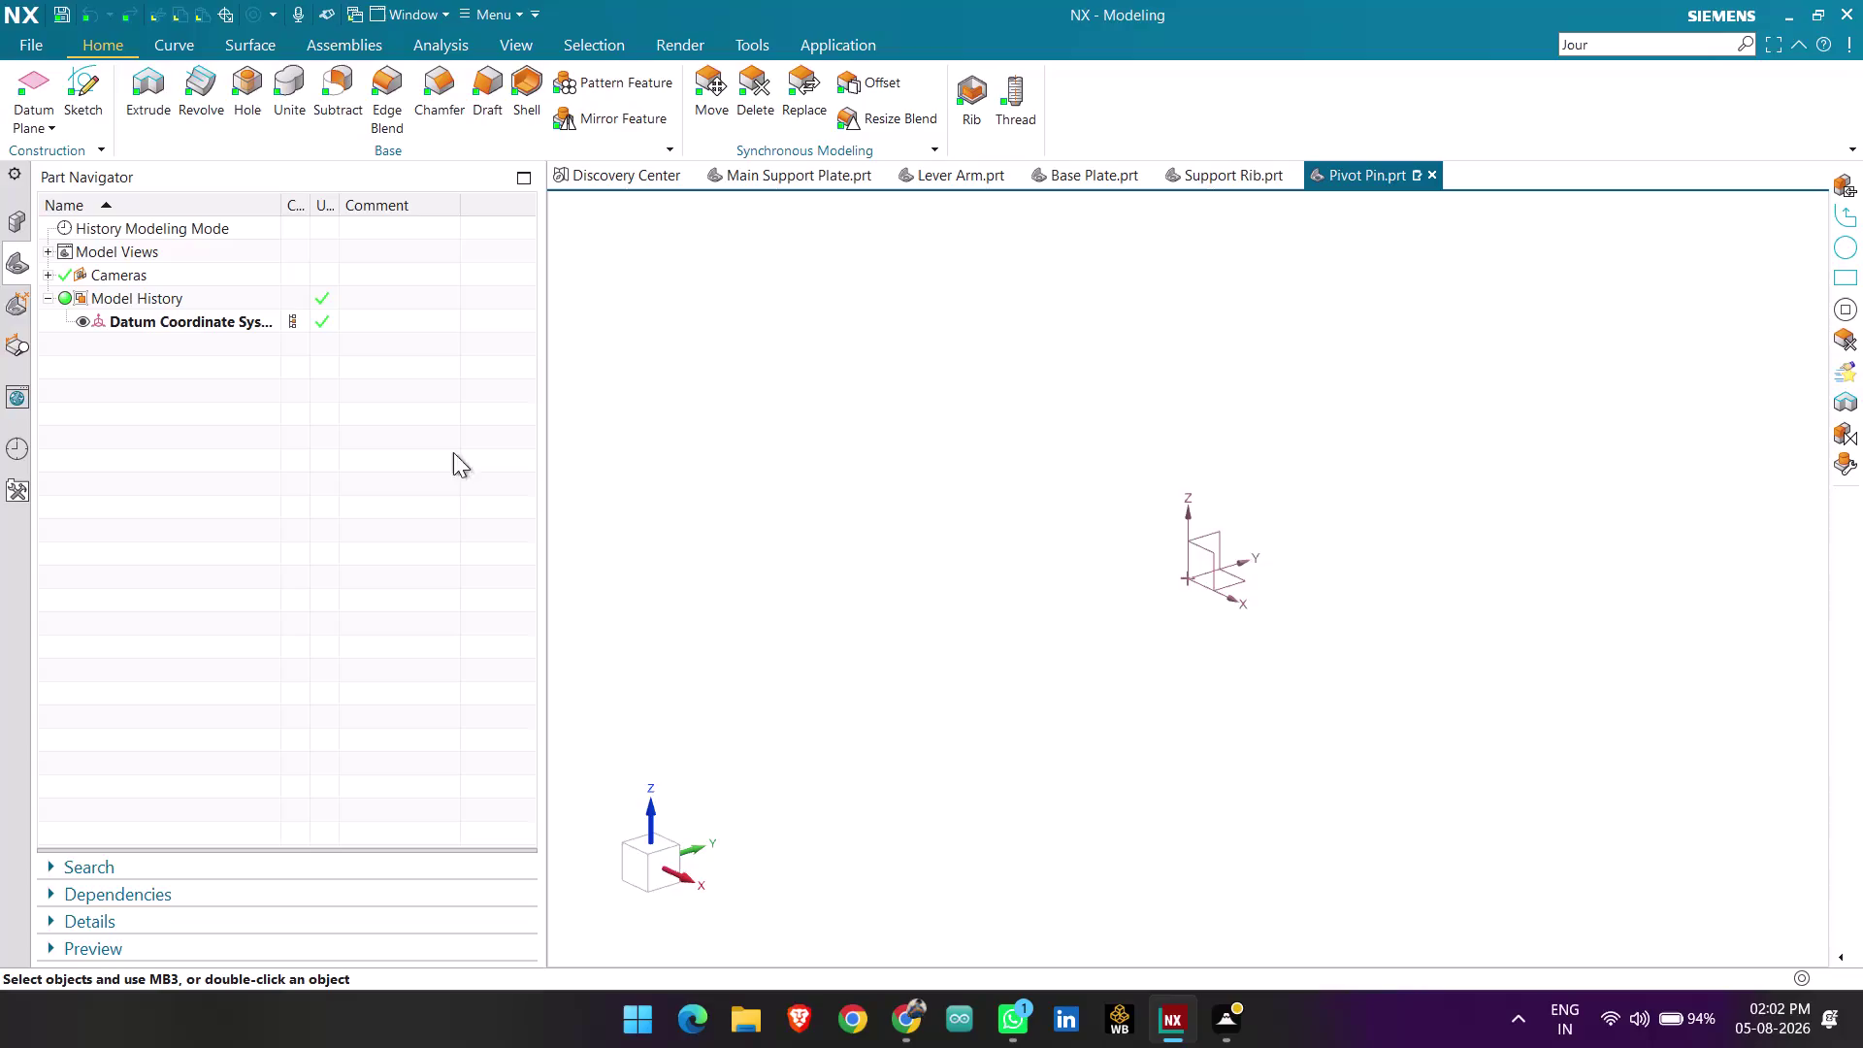
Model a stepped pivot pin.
Create a new sketch on the Right datum plane of the Pivot Pin part.
click(93, 100)
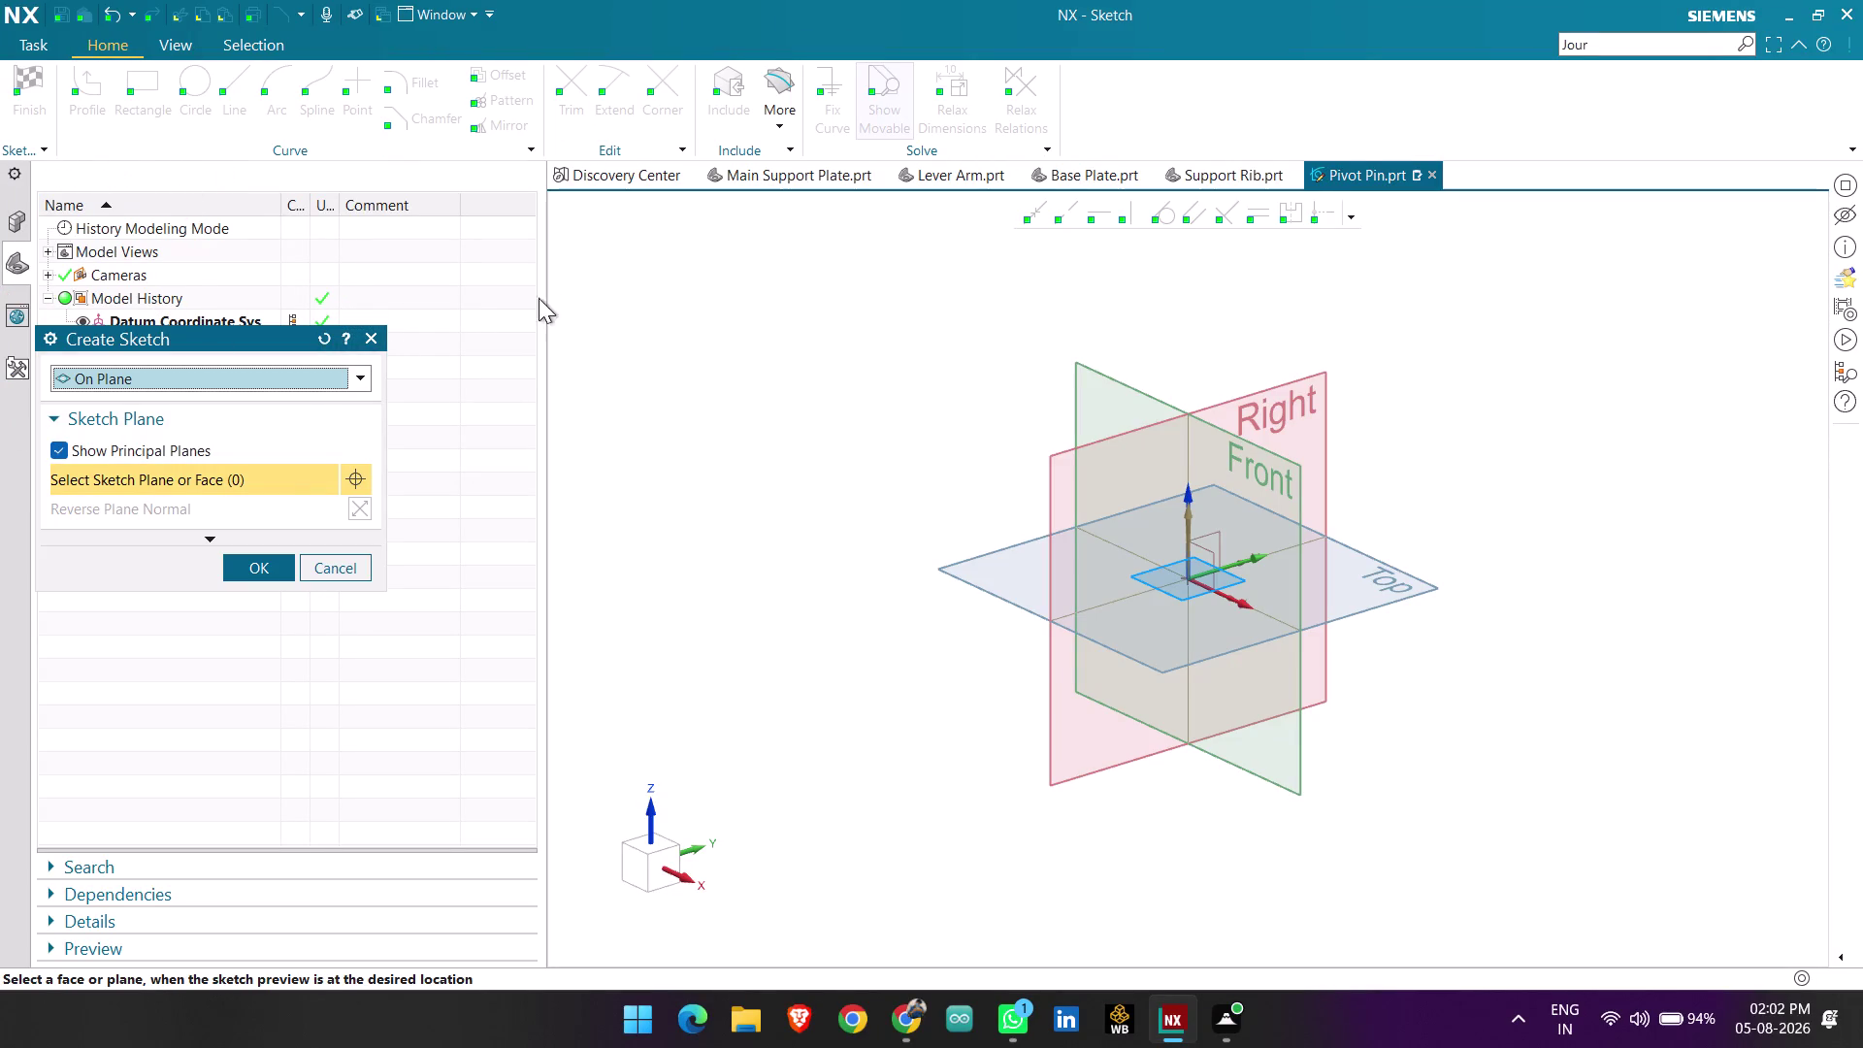
click(1244, 393)
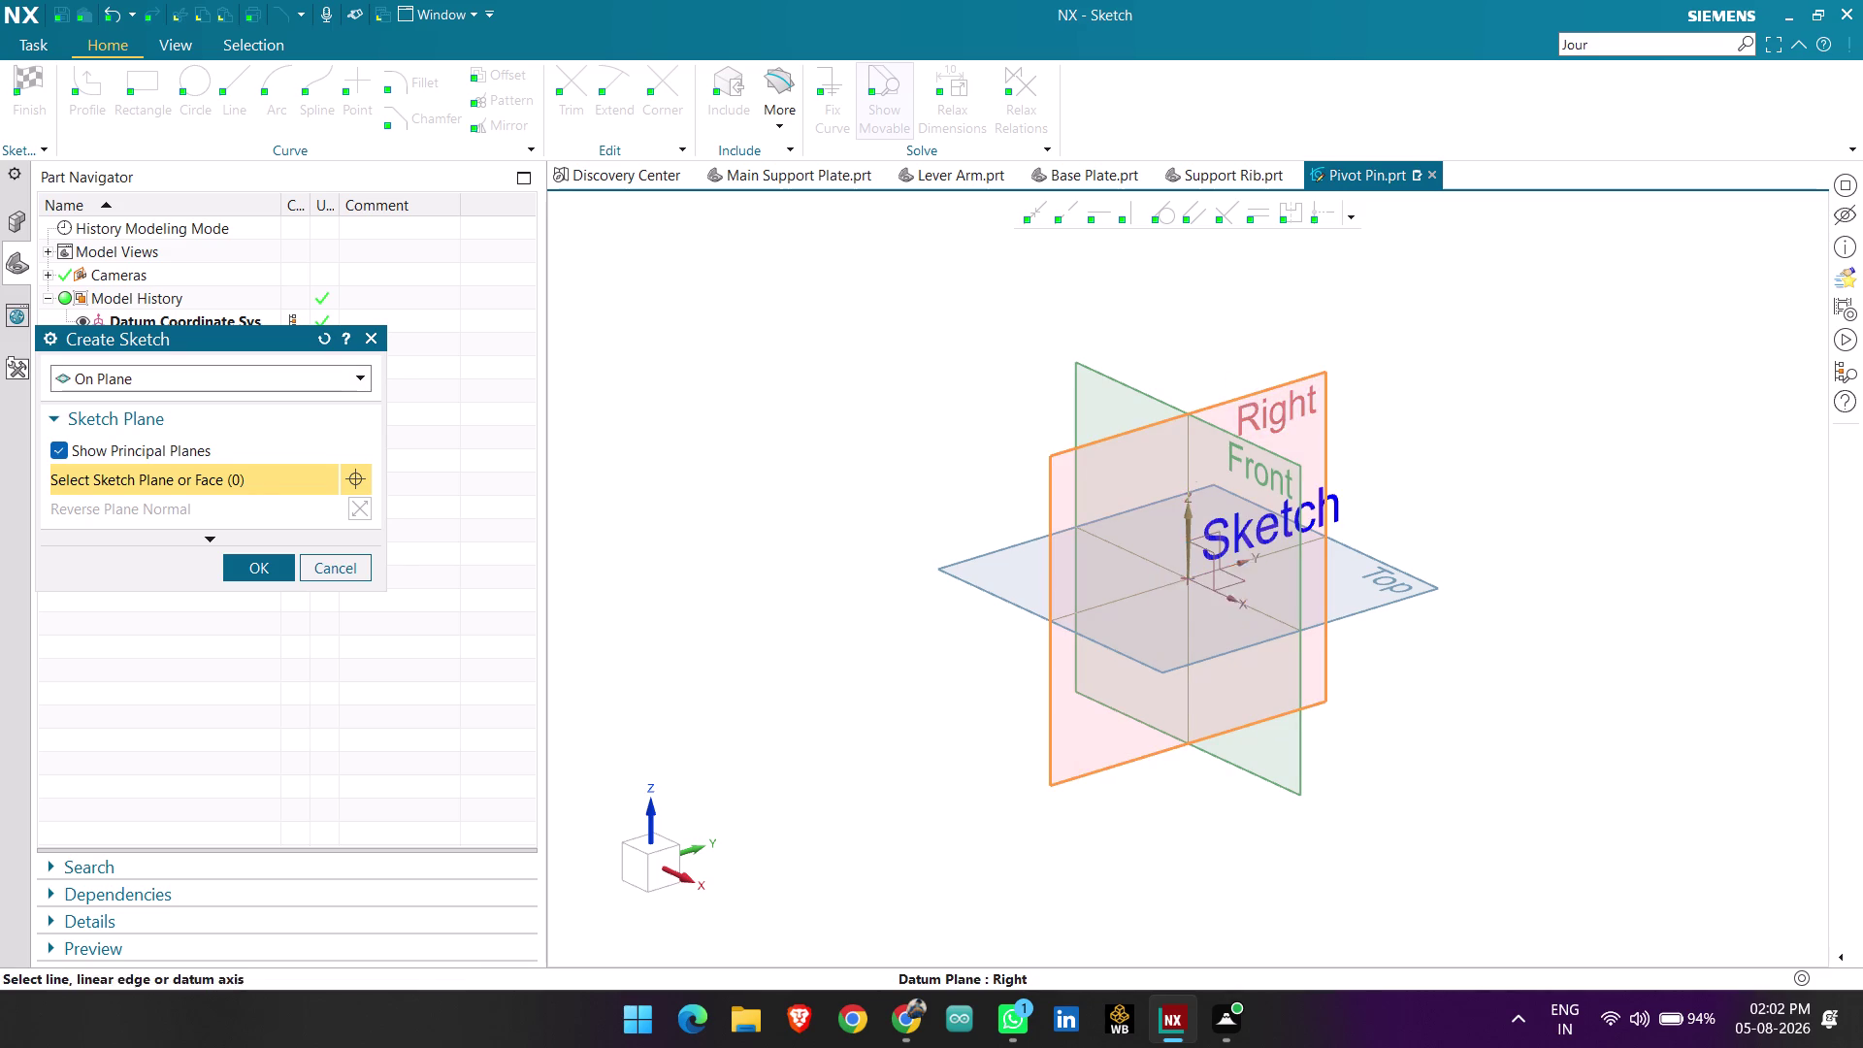
middle_click(1216, 418)
scroll(up, 3)
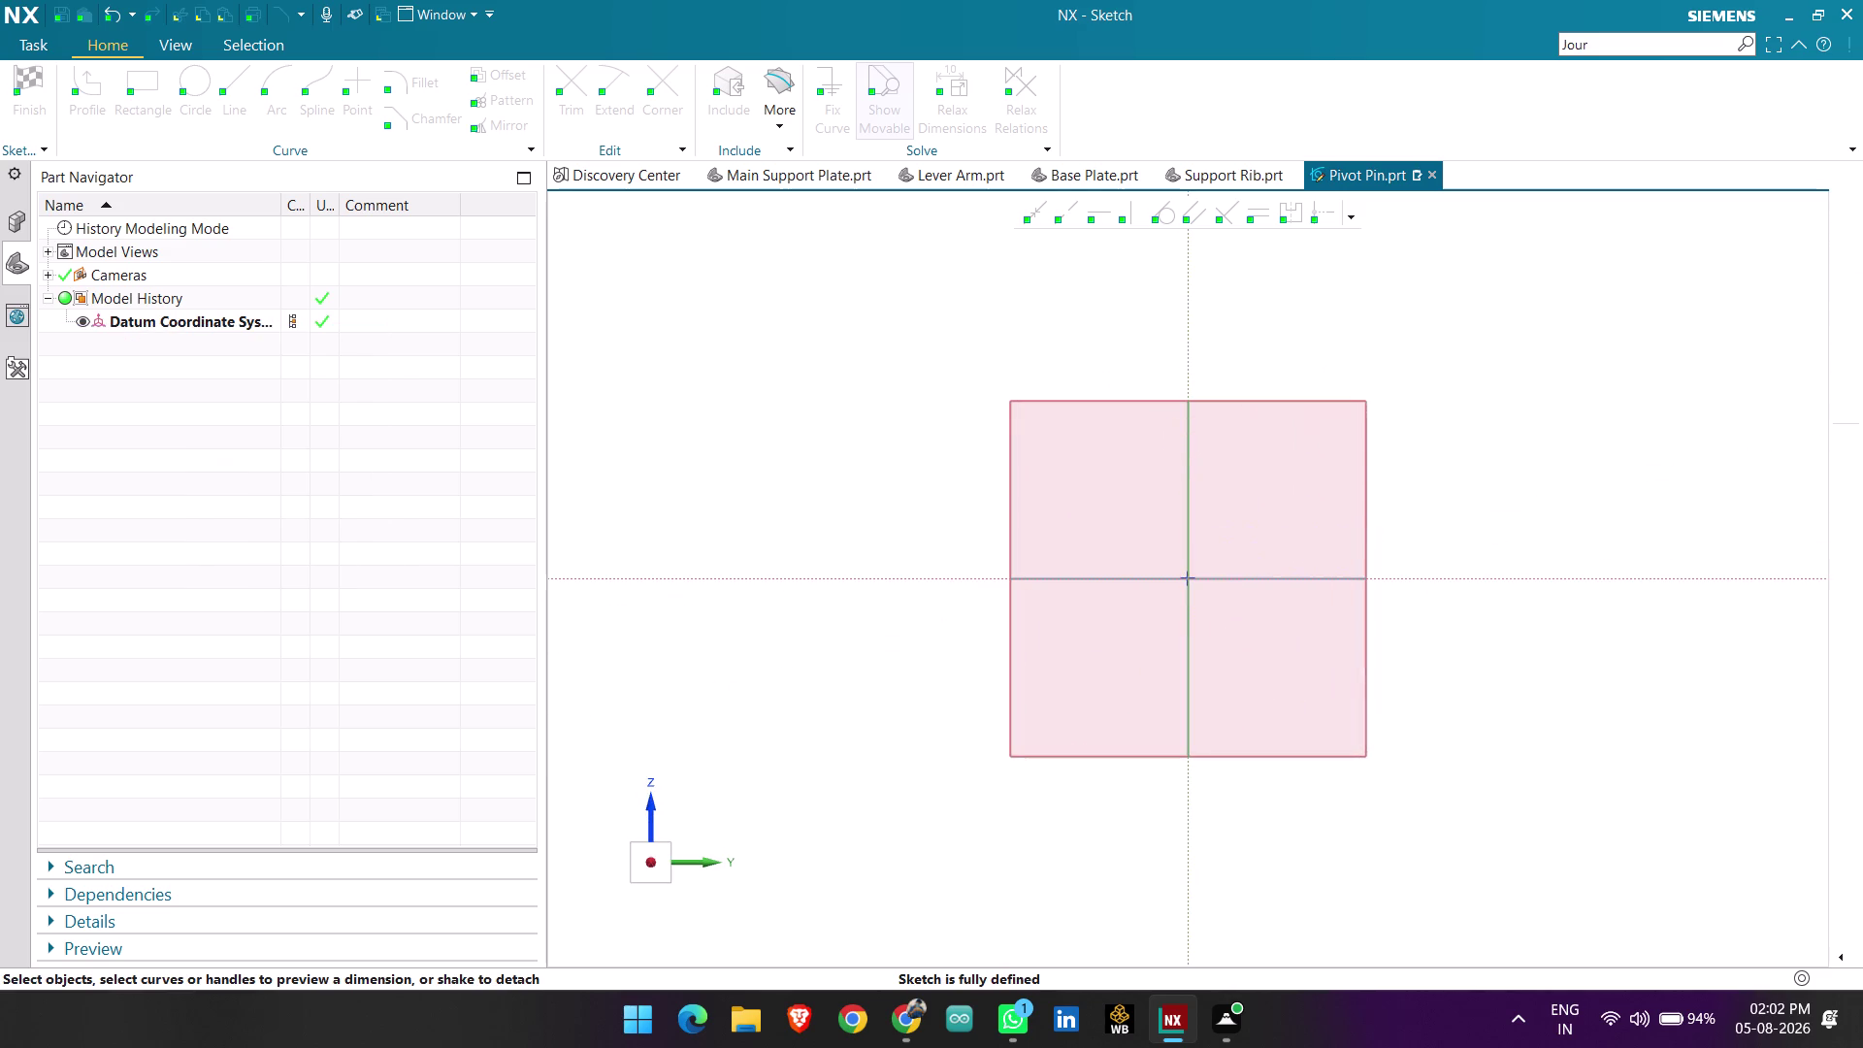
Zoom in around the origin of the new Sketch (1).
scroll(up, 3)
scroll(up, 3)
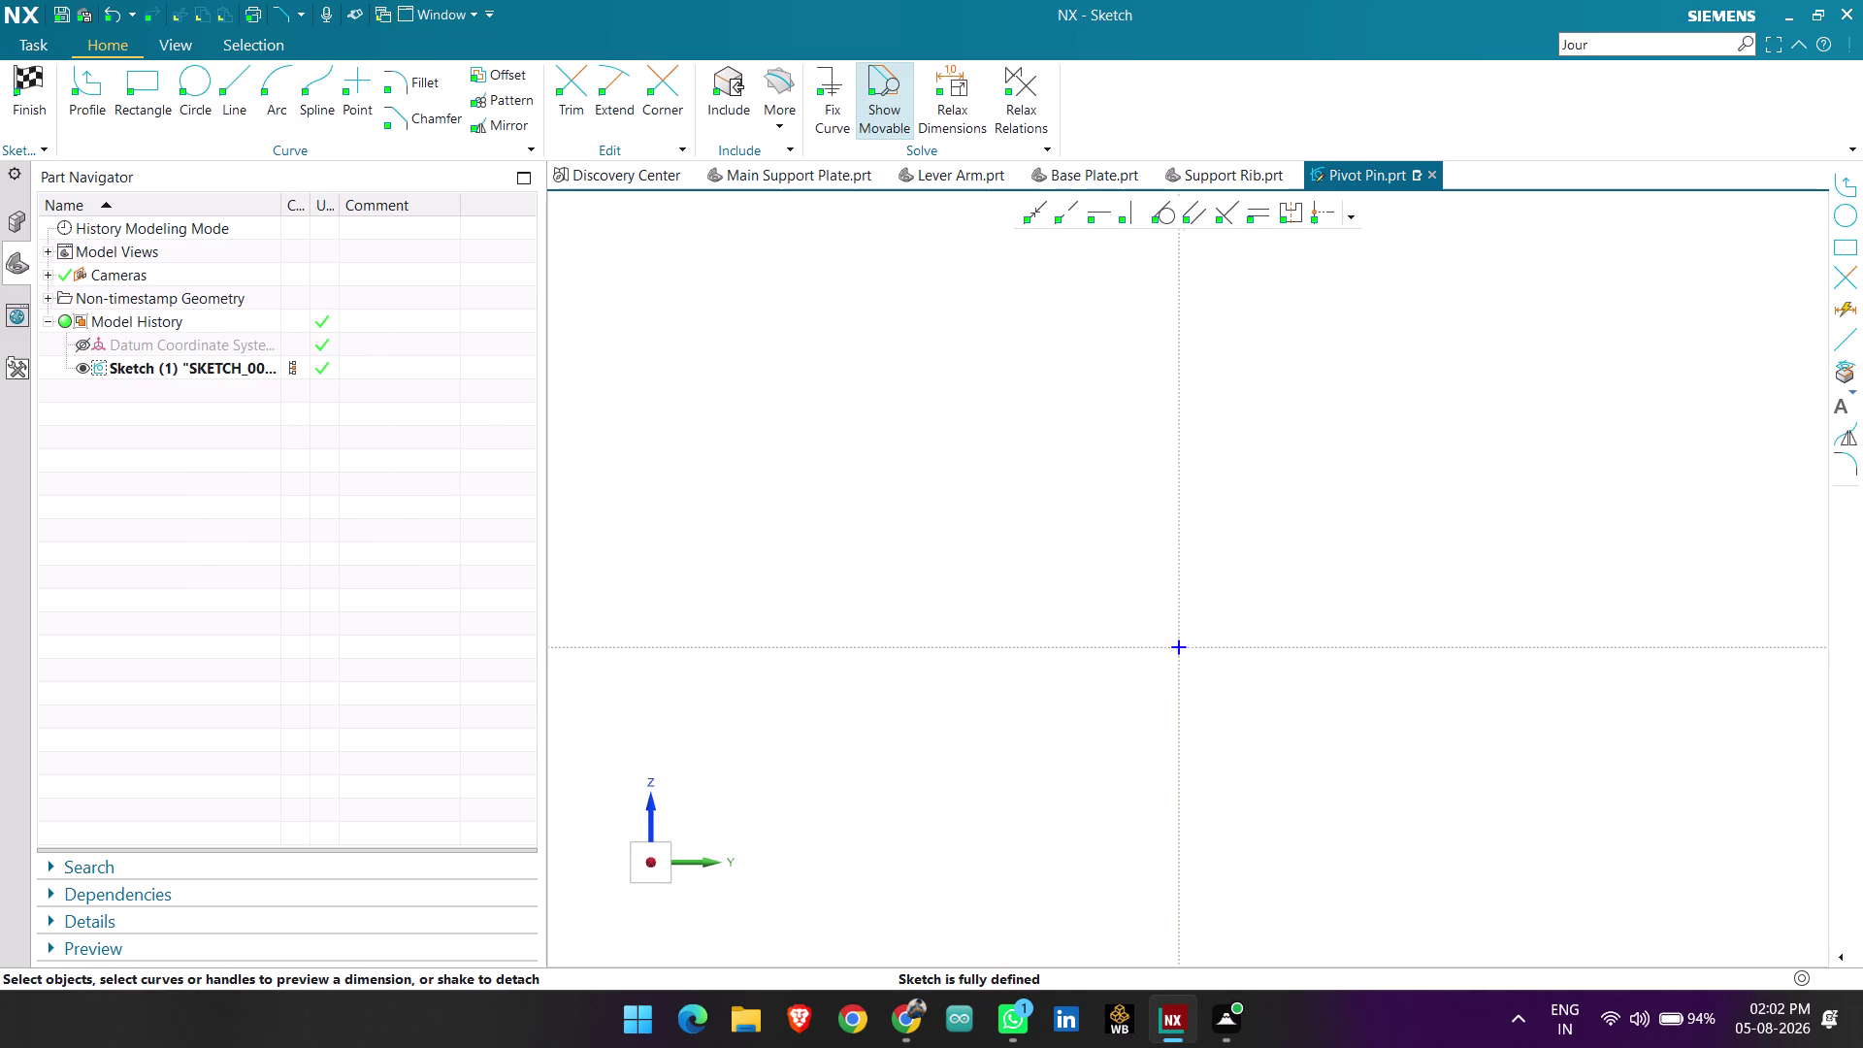
scroll(up, 3)
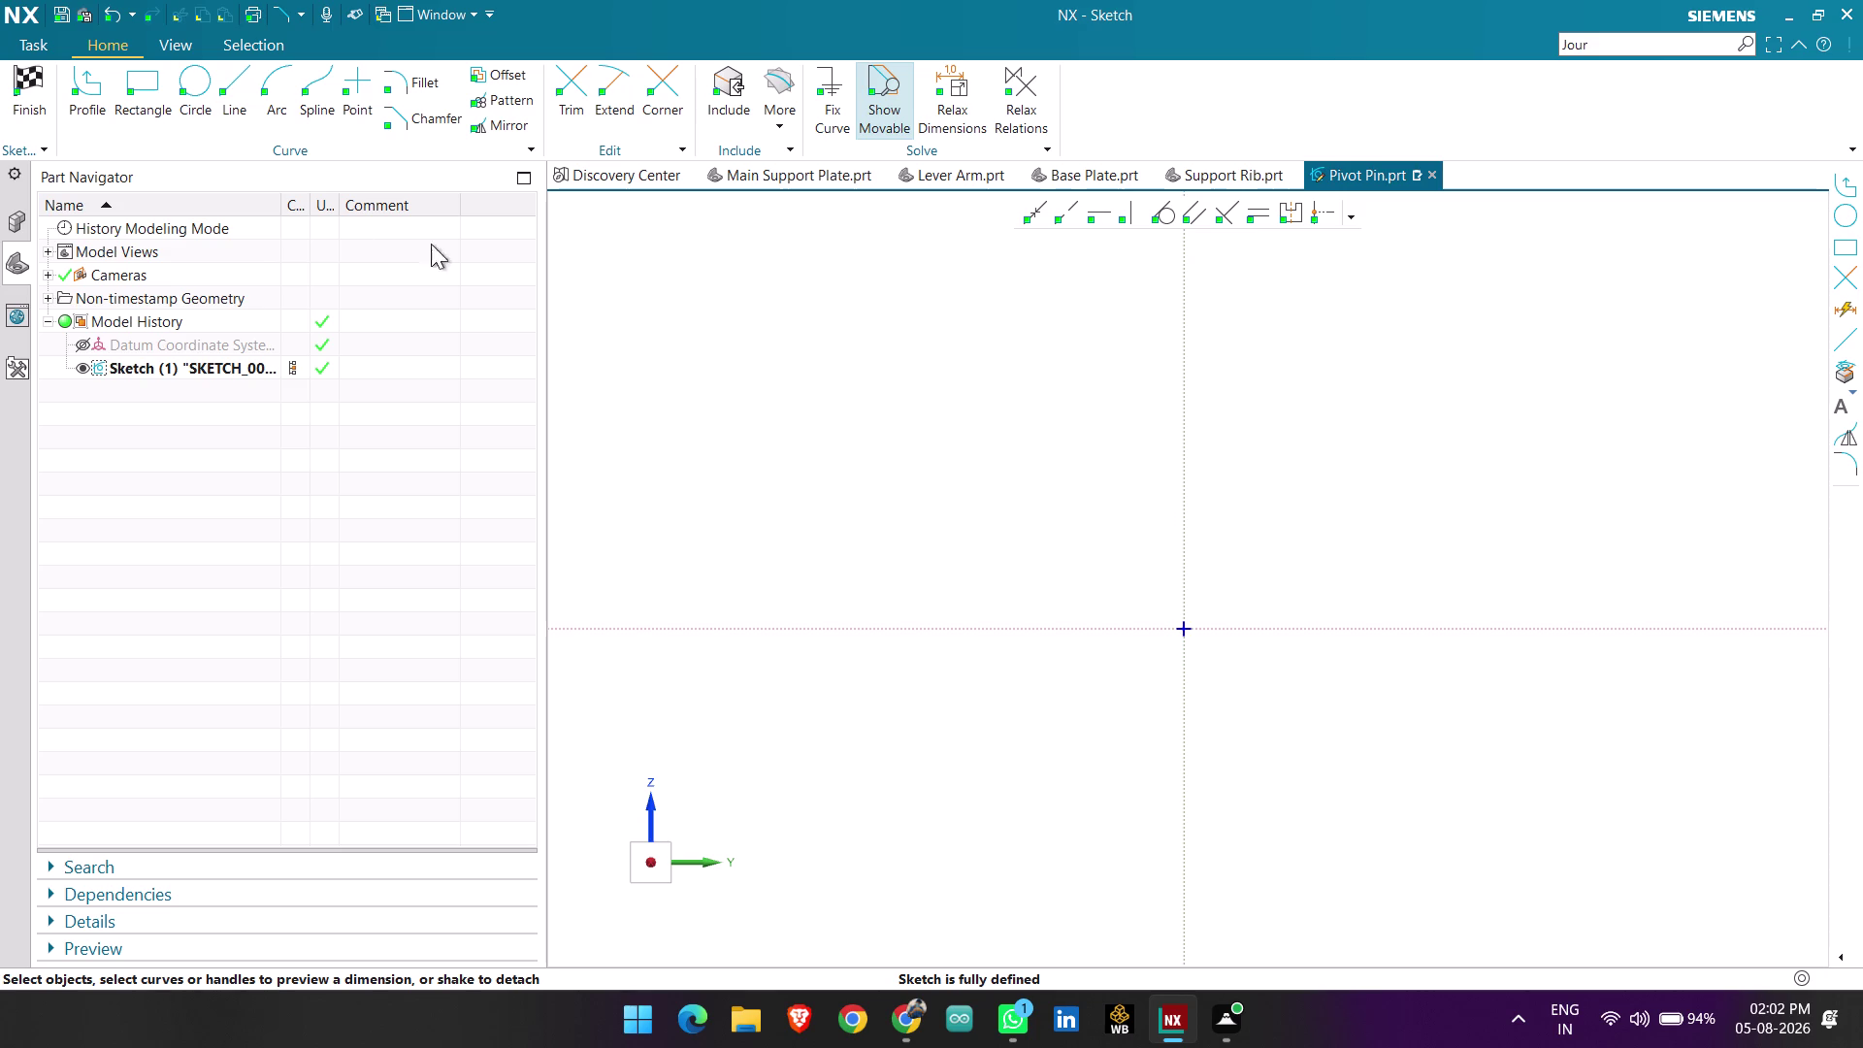
click(233, 103)
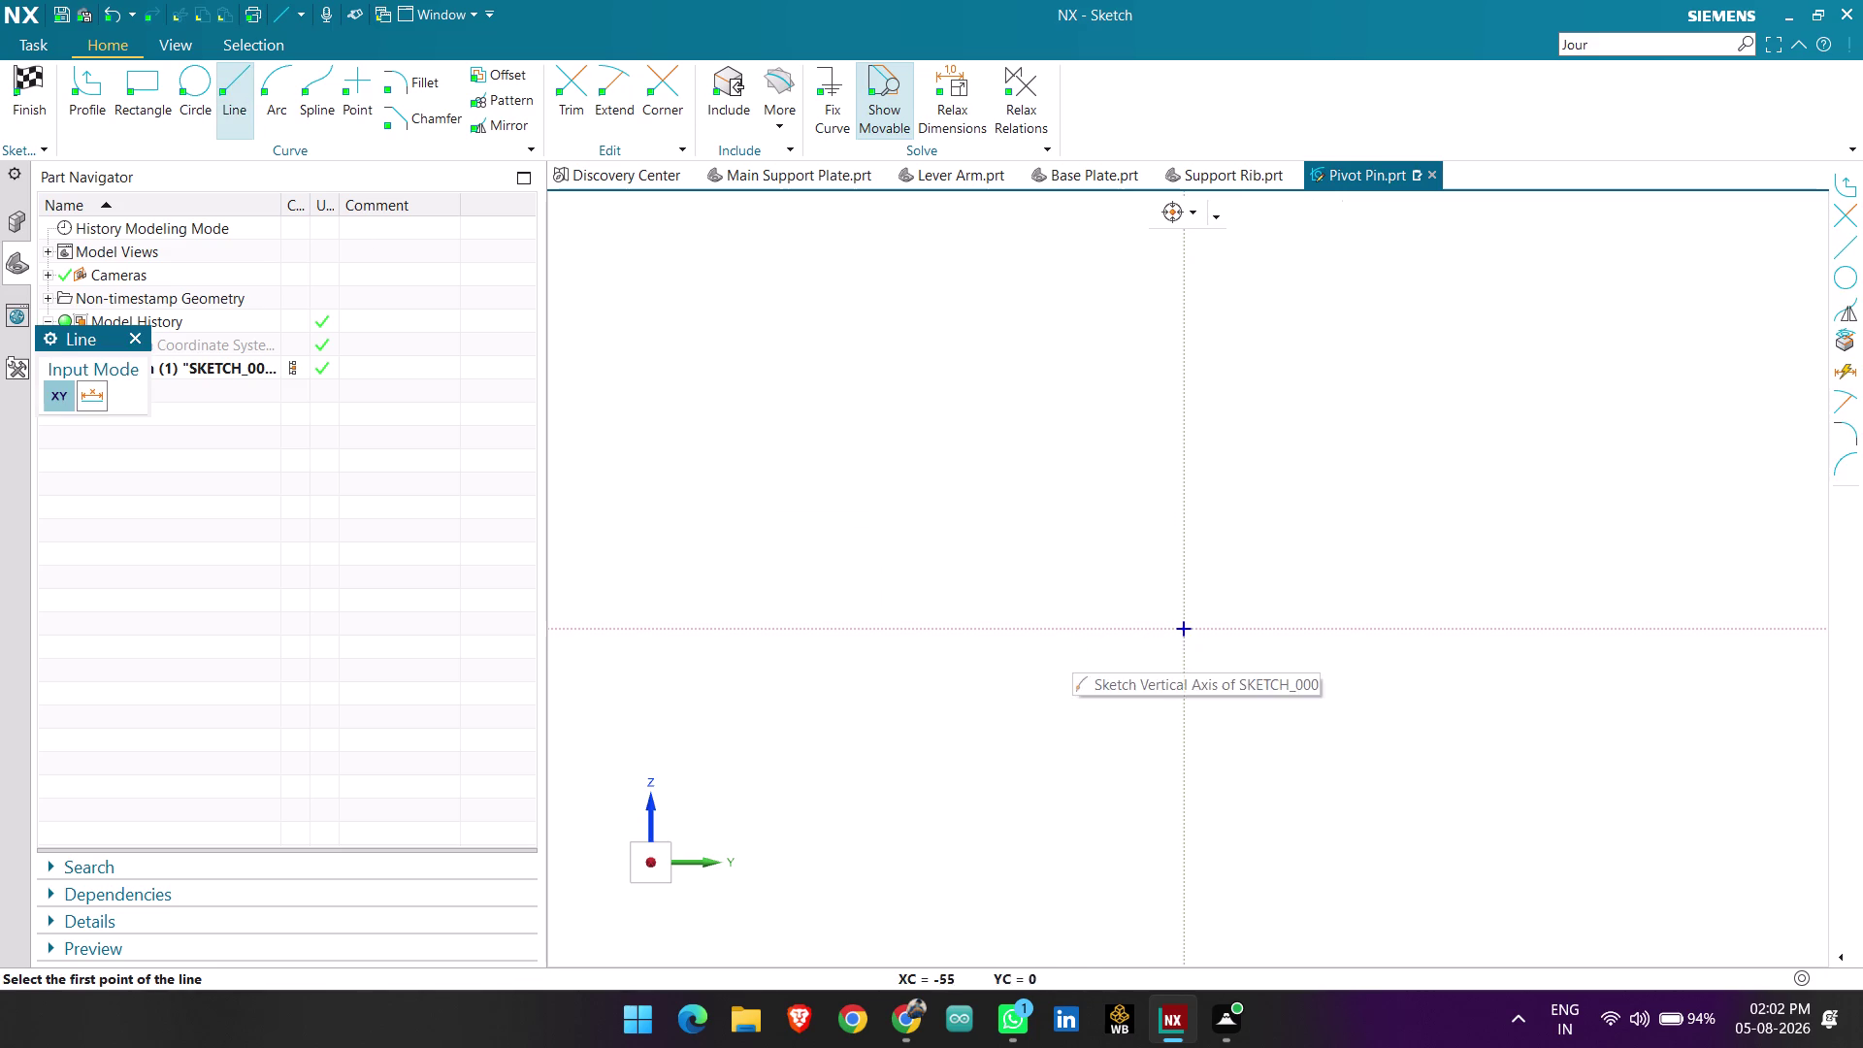
Draw a horizontal line along the sketch's horizontal axis.
click(1021, 629)
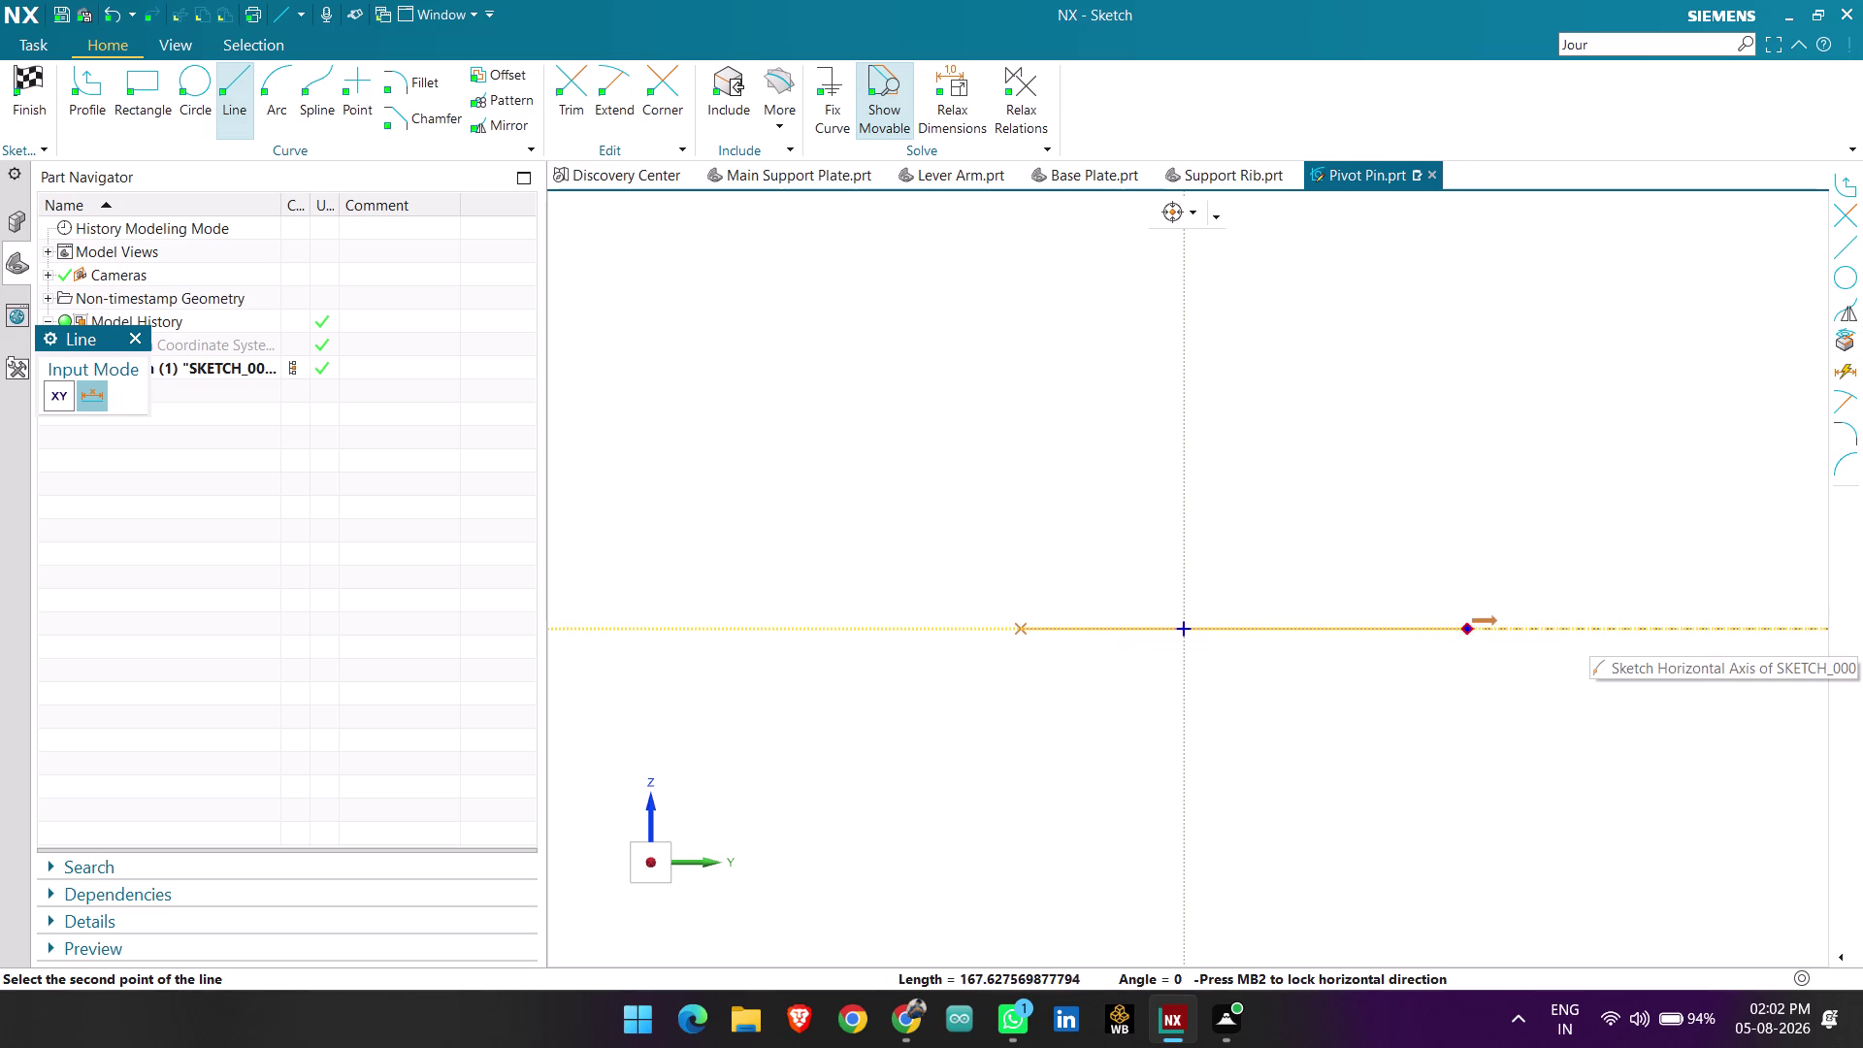
click(1408, 616)
key(Escape)
click(1233, 636)
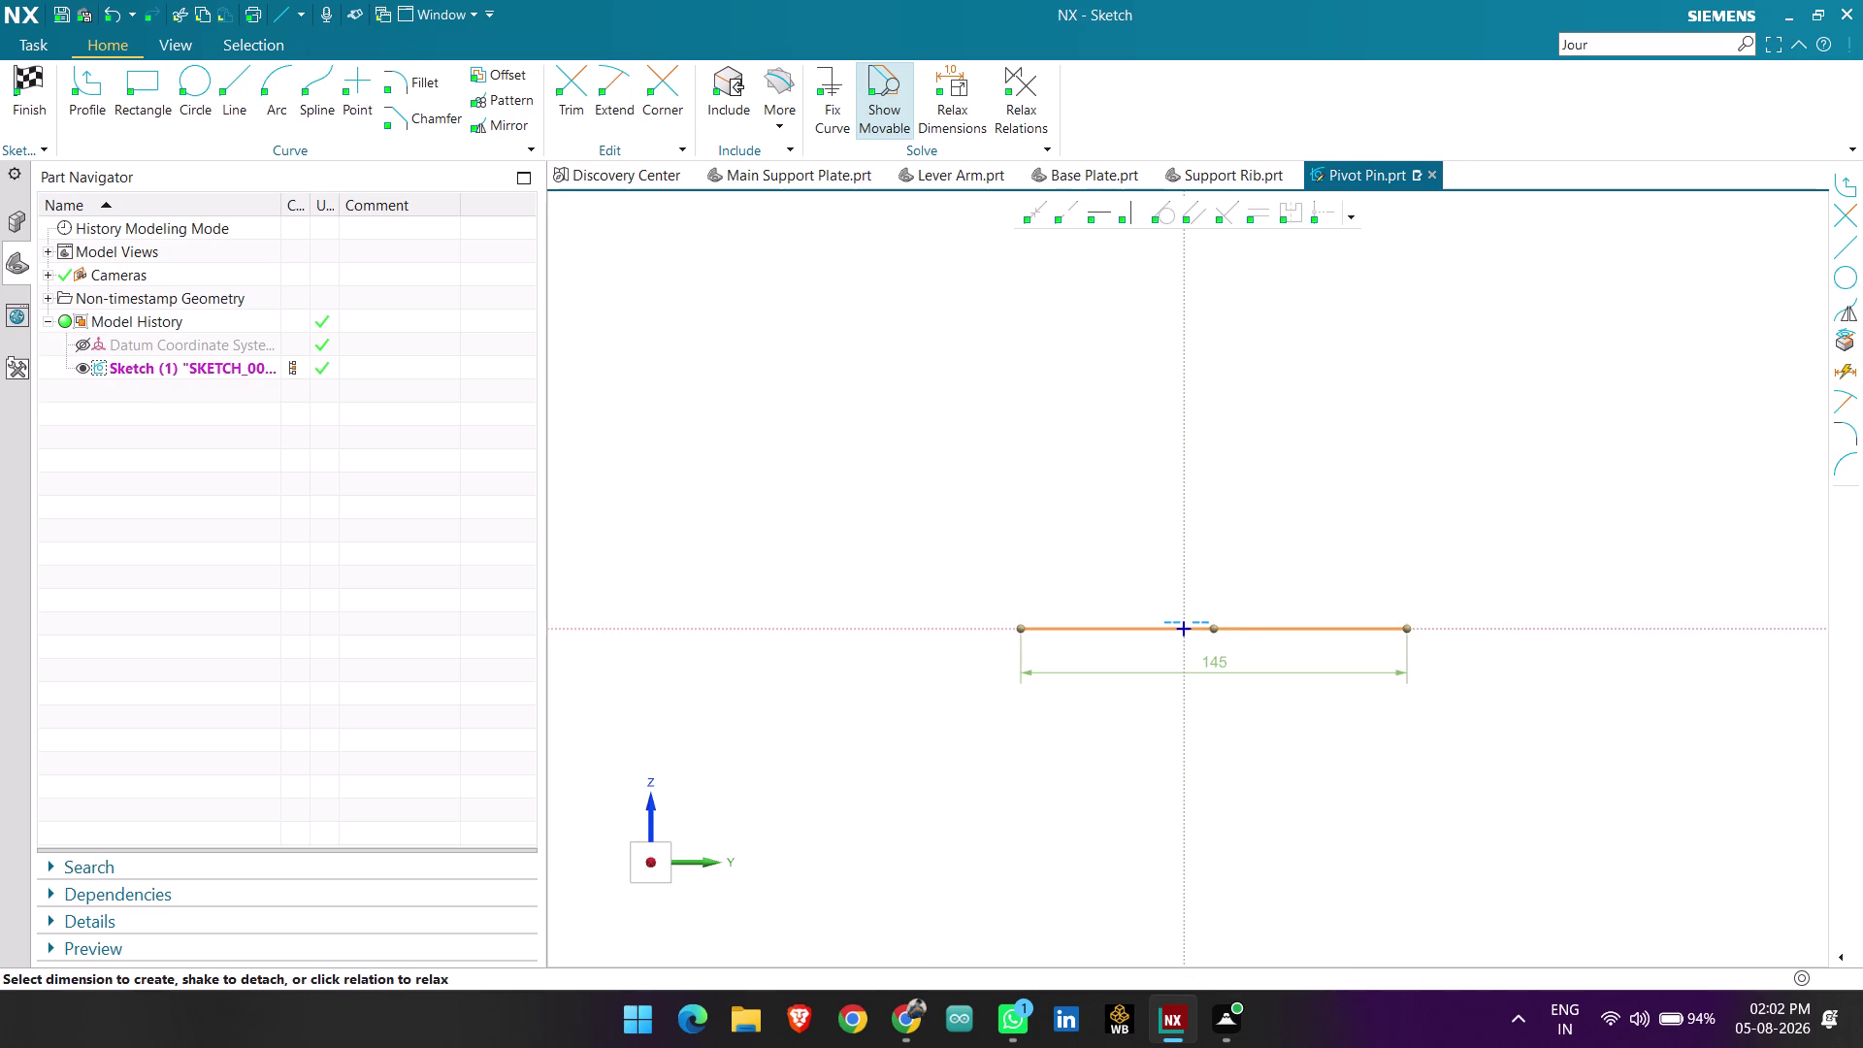
Change the line's 145 length dimension to 120 mm, scaling the sketch.
double_click(1223, 667)
text(12)
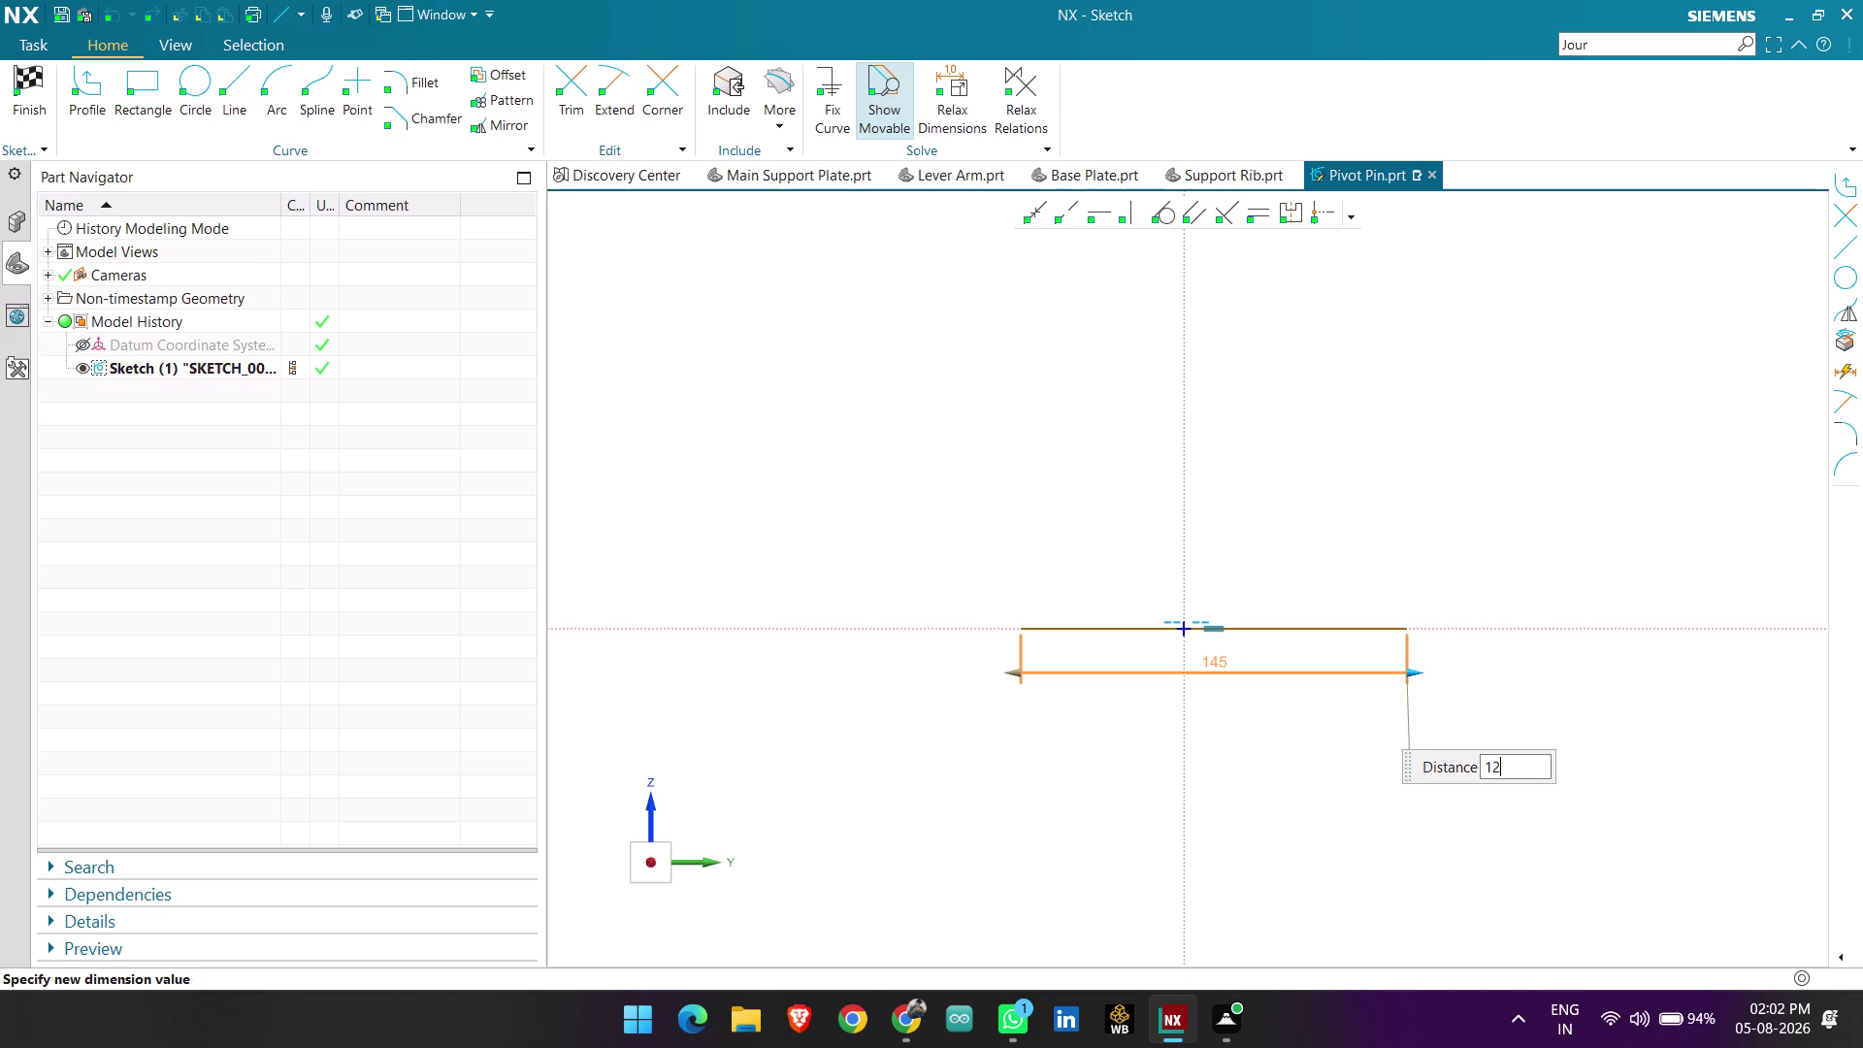
text(0)
key(Return)
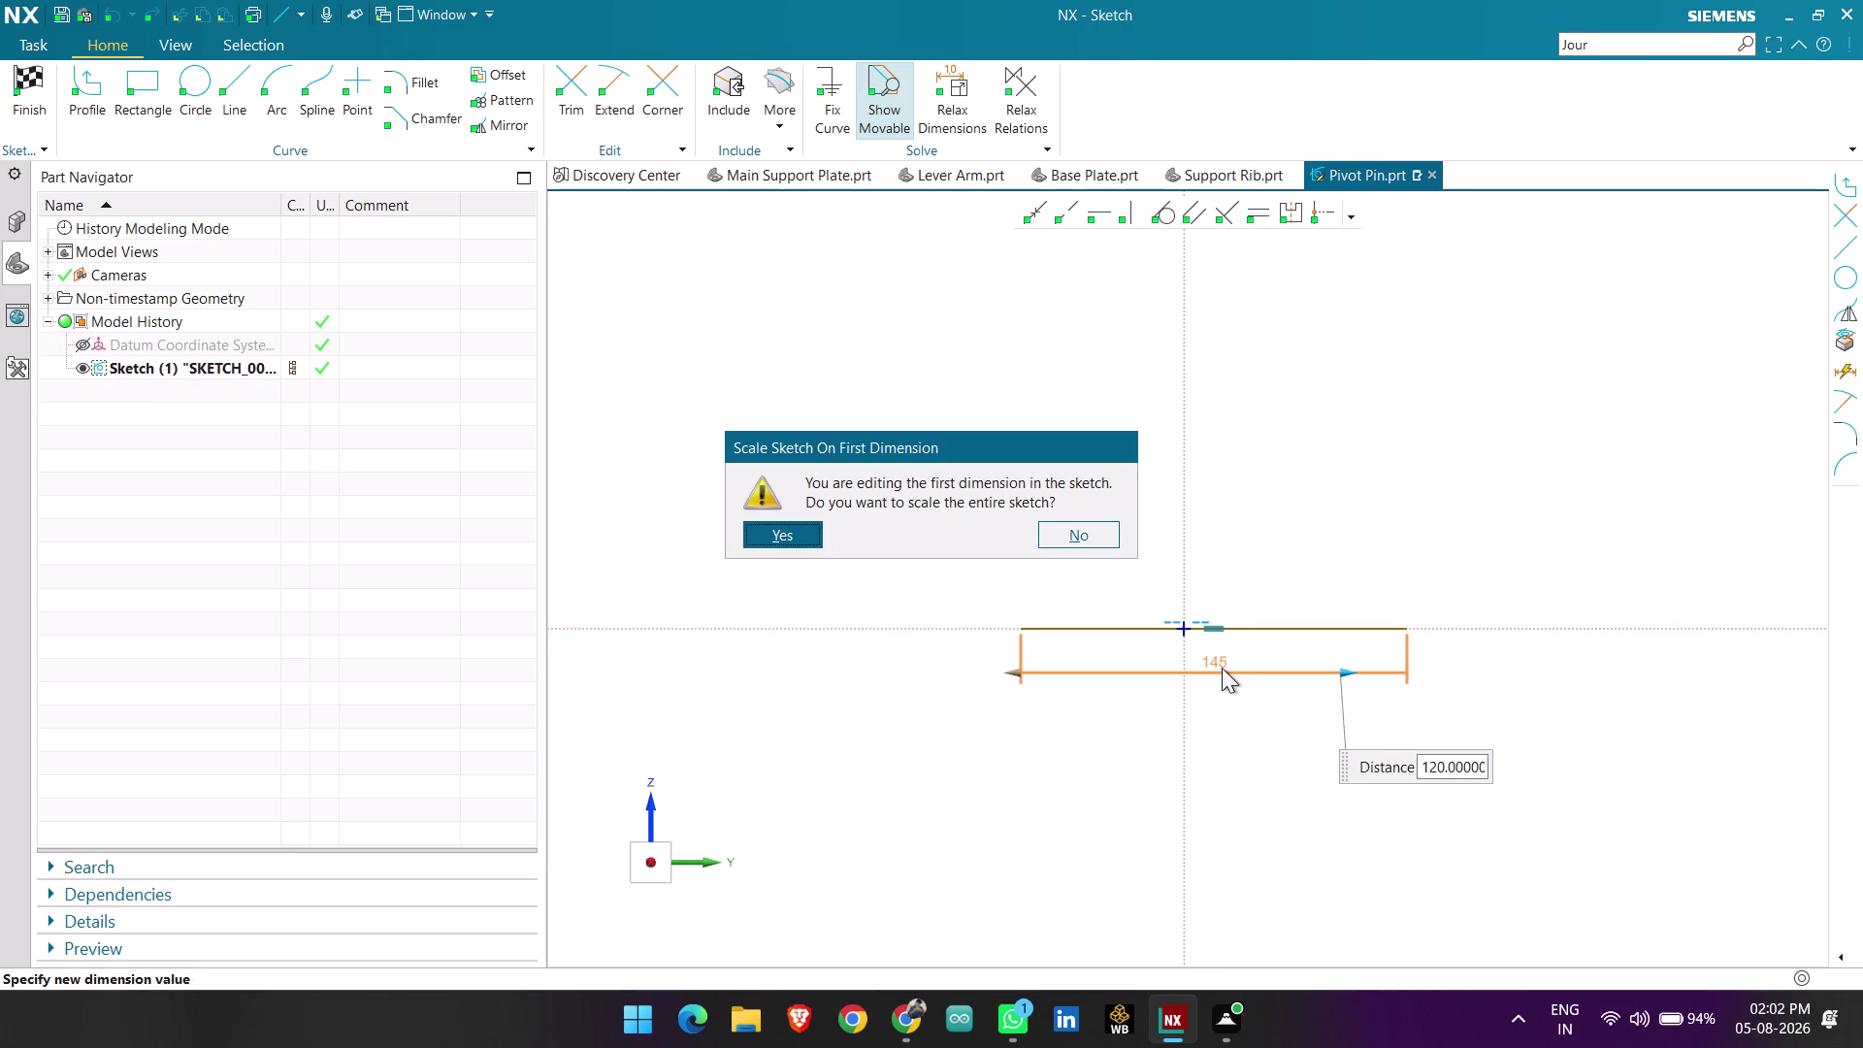
click(788, 533)
scroll(up, 3)
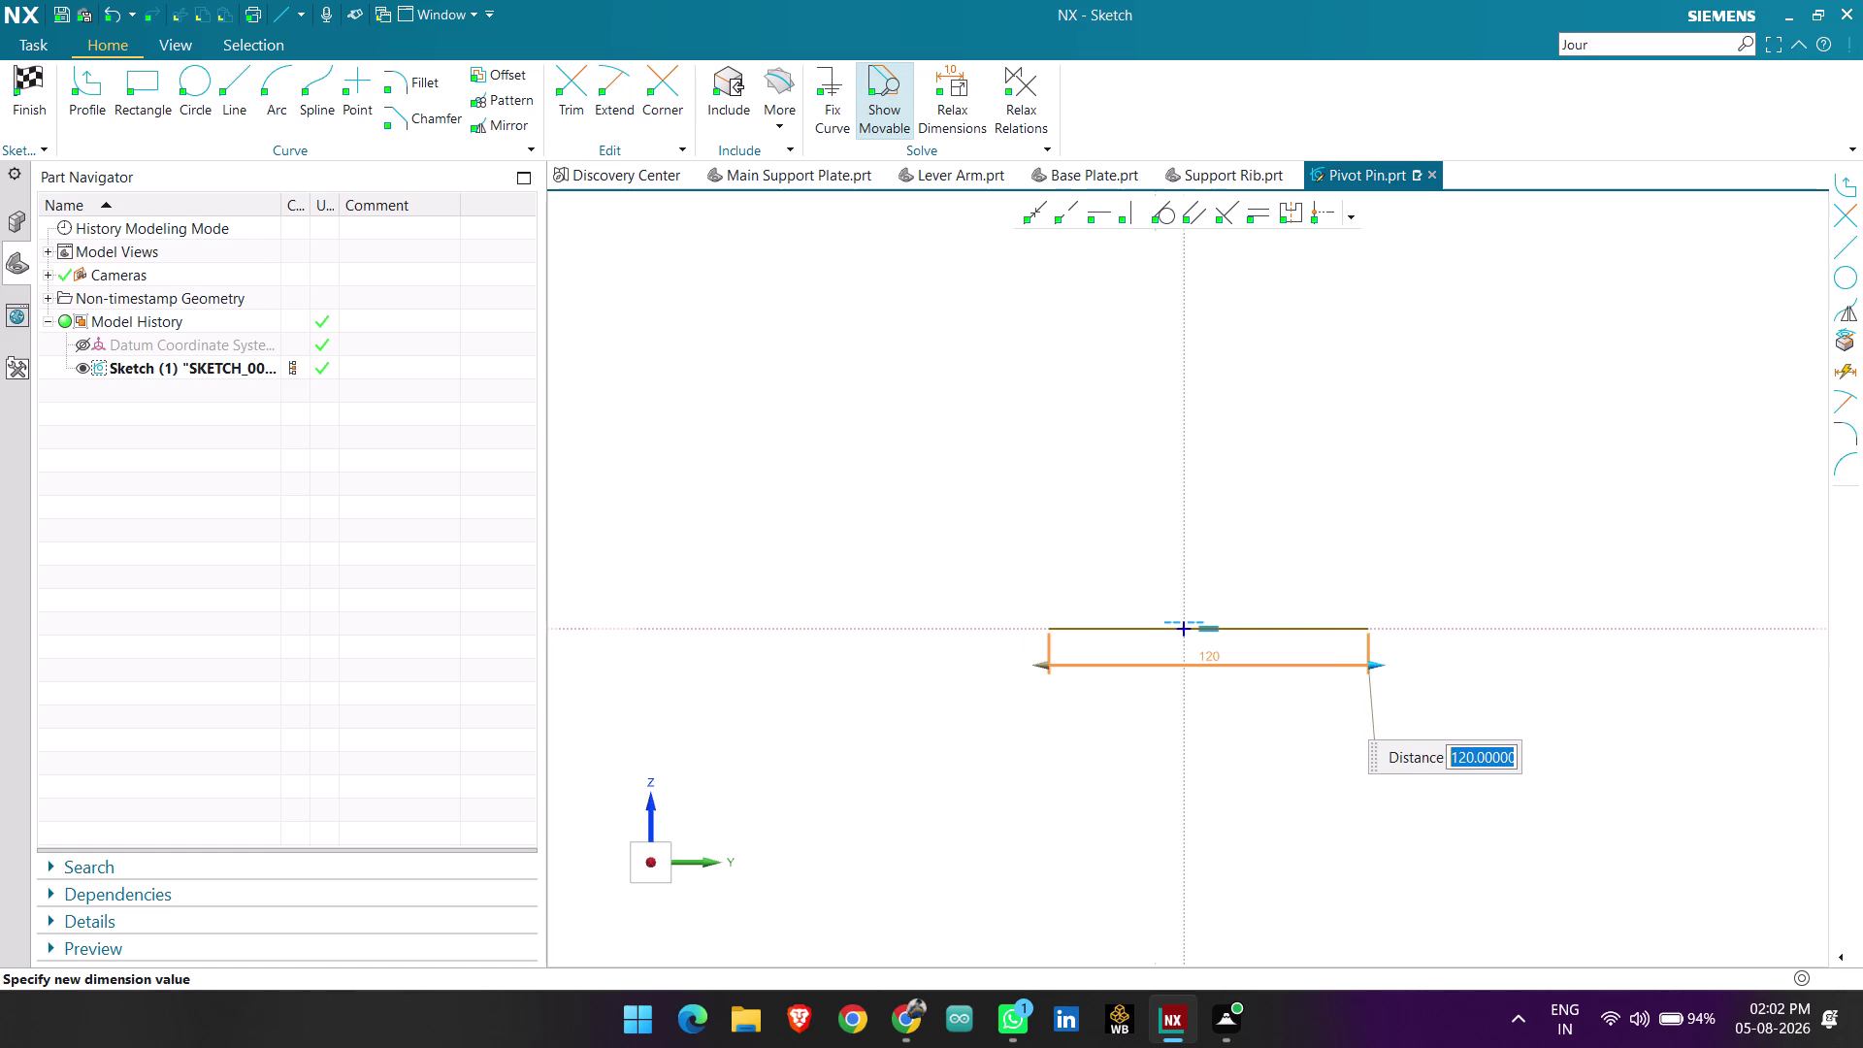
scroll(up, 3)
key(Escape)
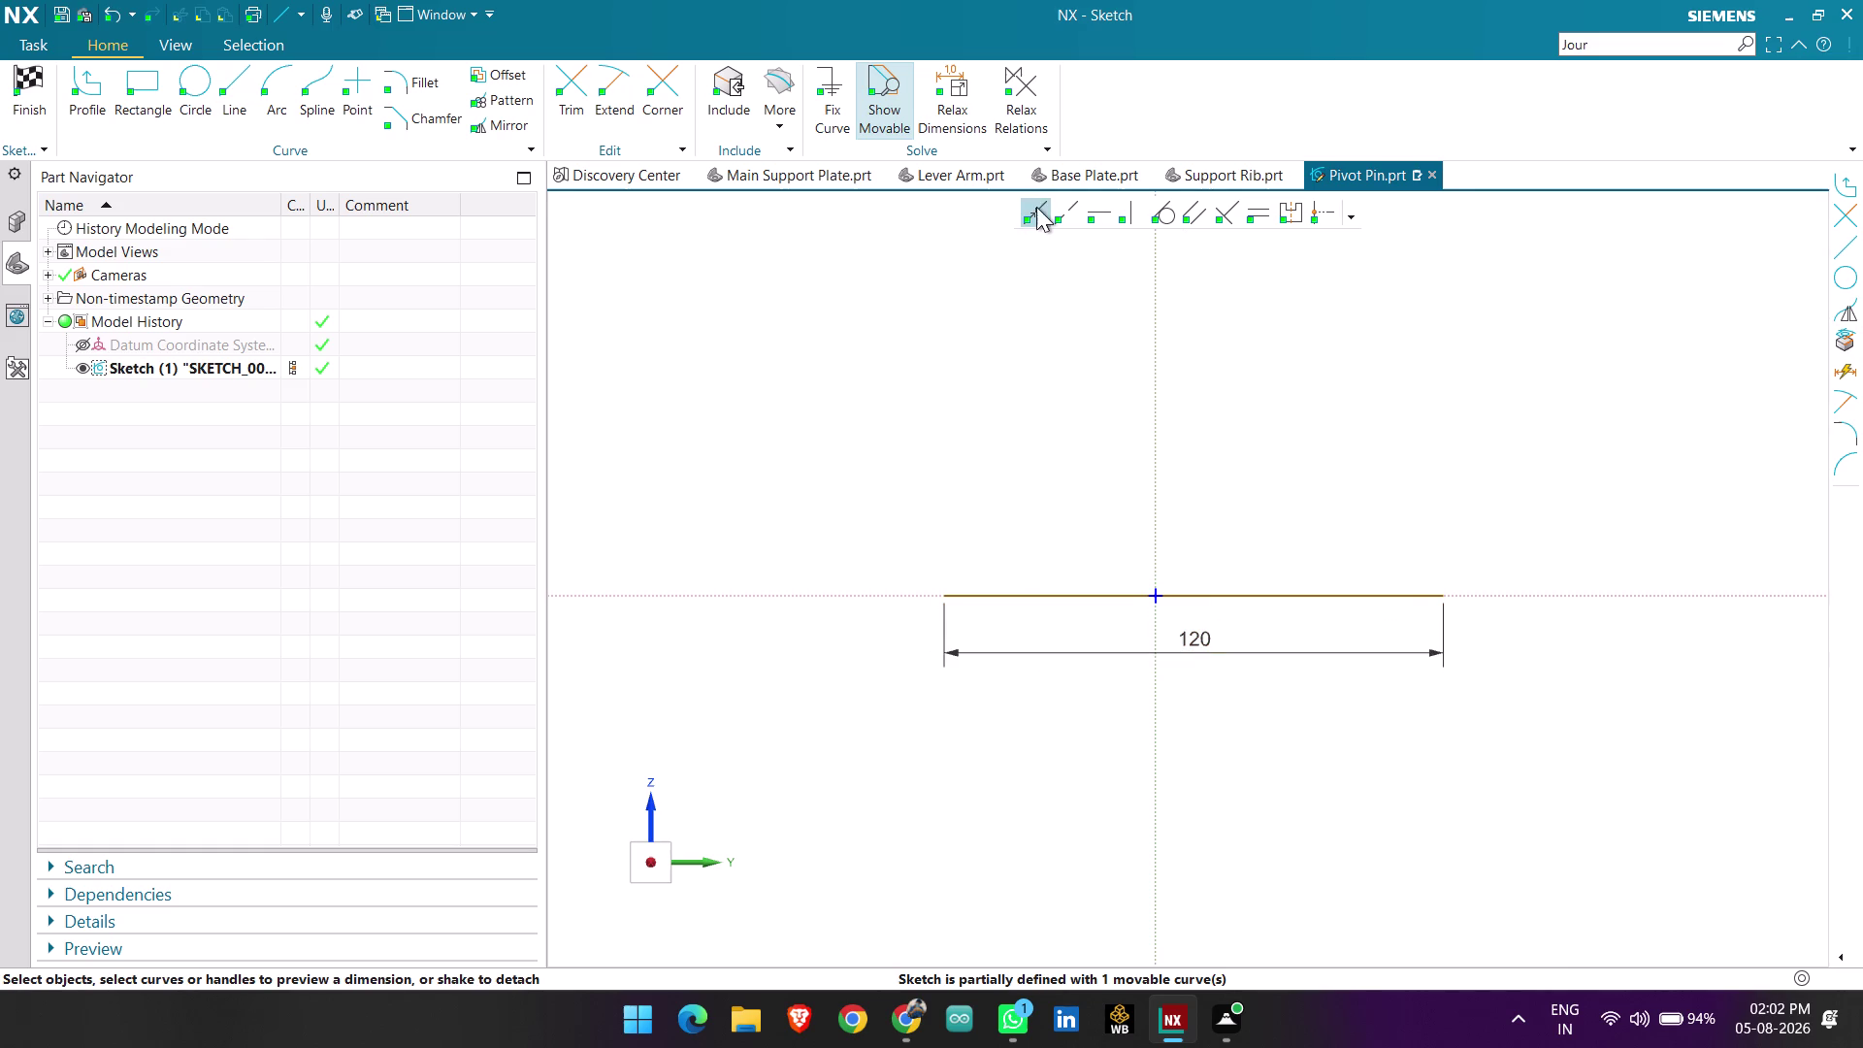
click(1036, 206)
Make the 120 mm line's midpoint coincident with the sketch origin.
click(1197, 598)
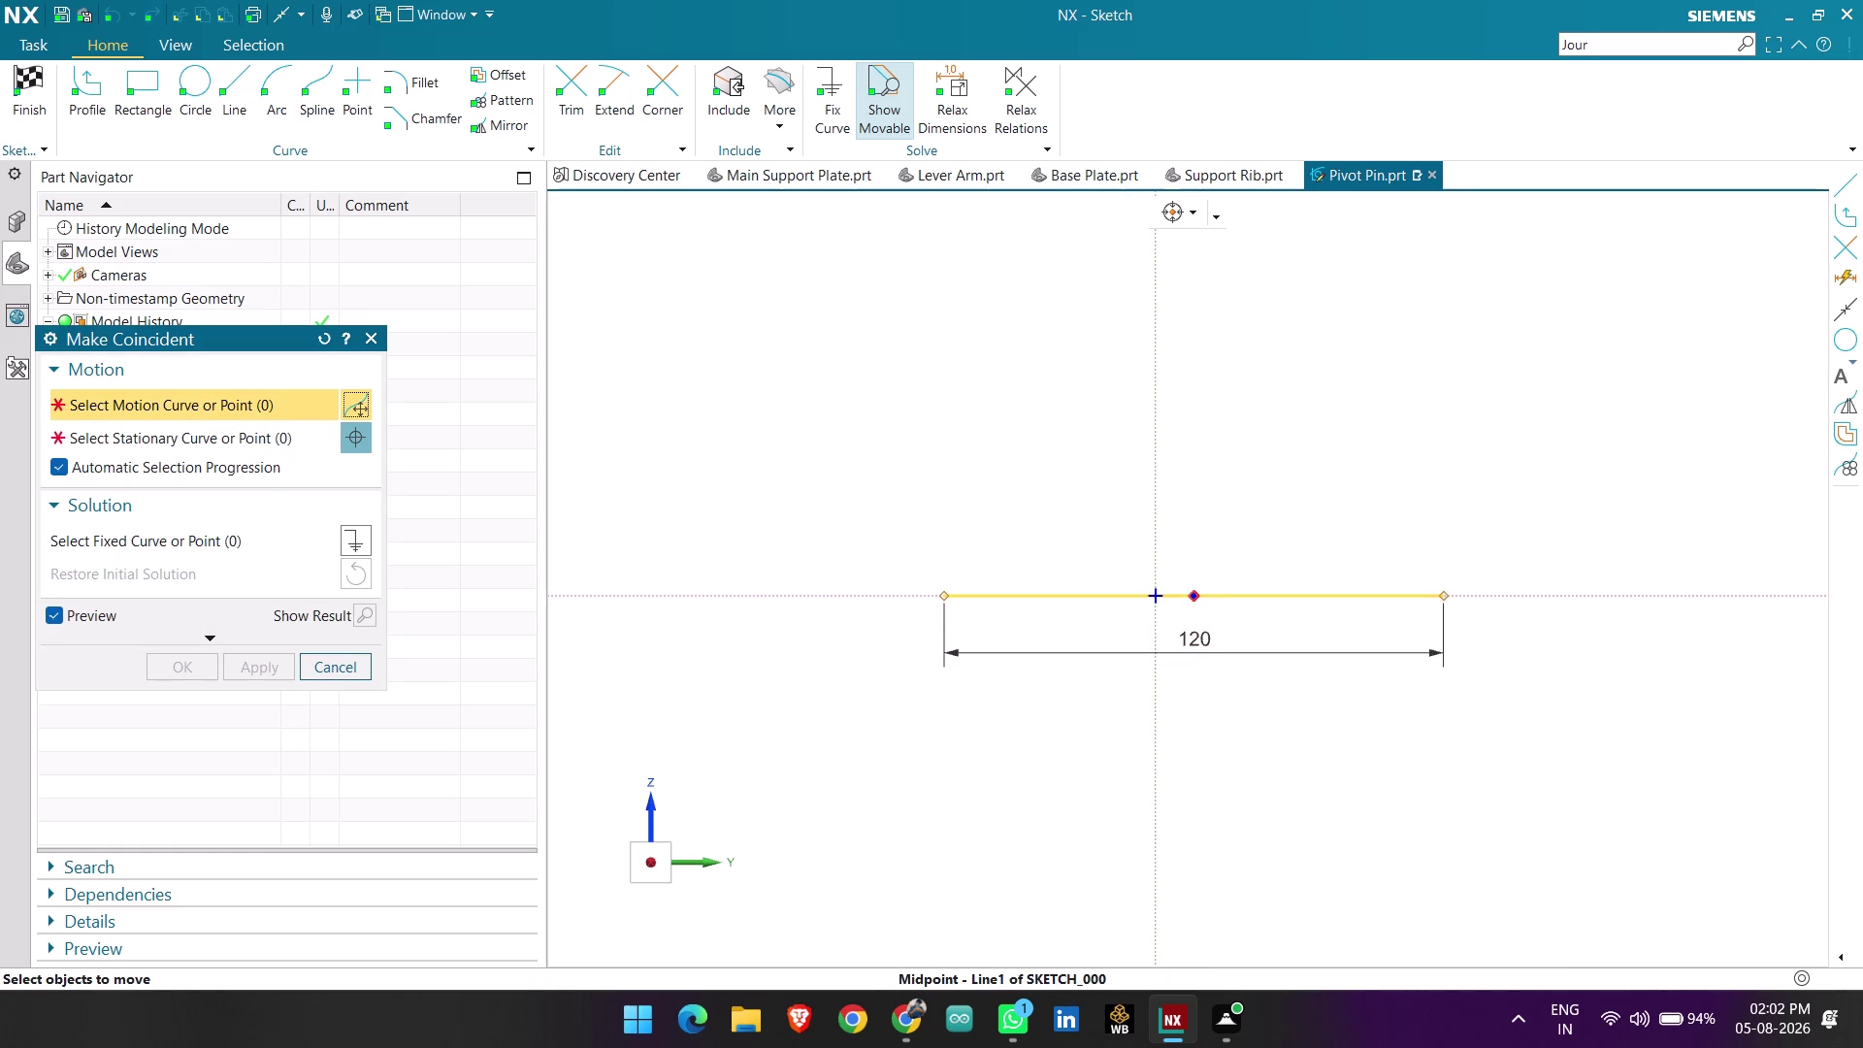
click(1154, 598)
middle_click(833, 465)
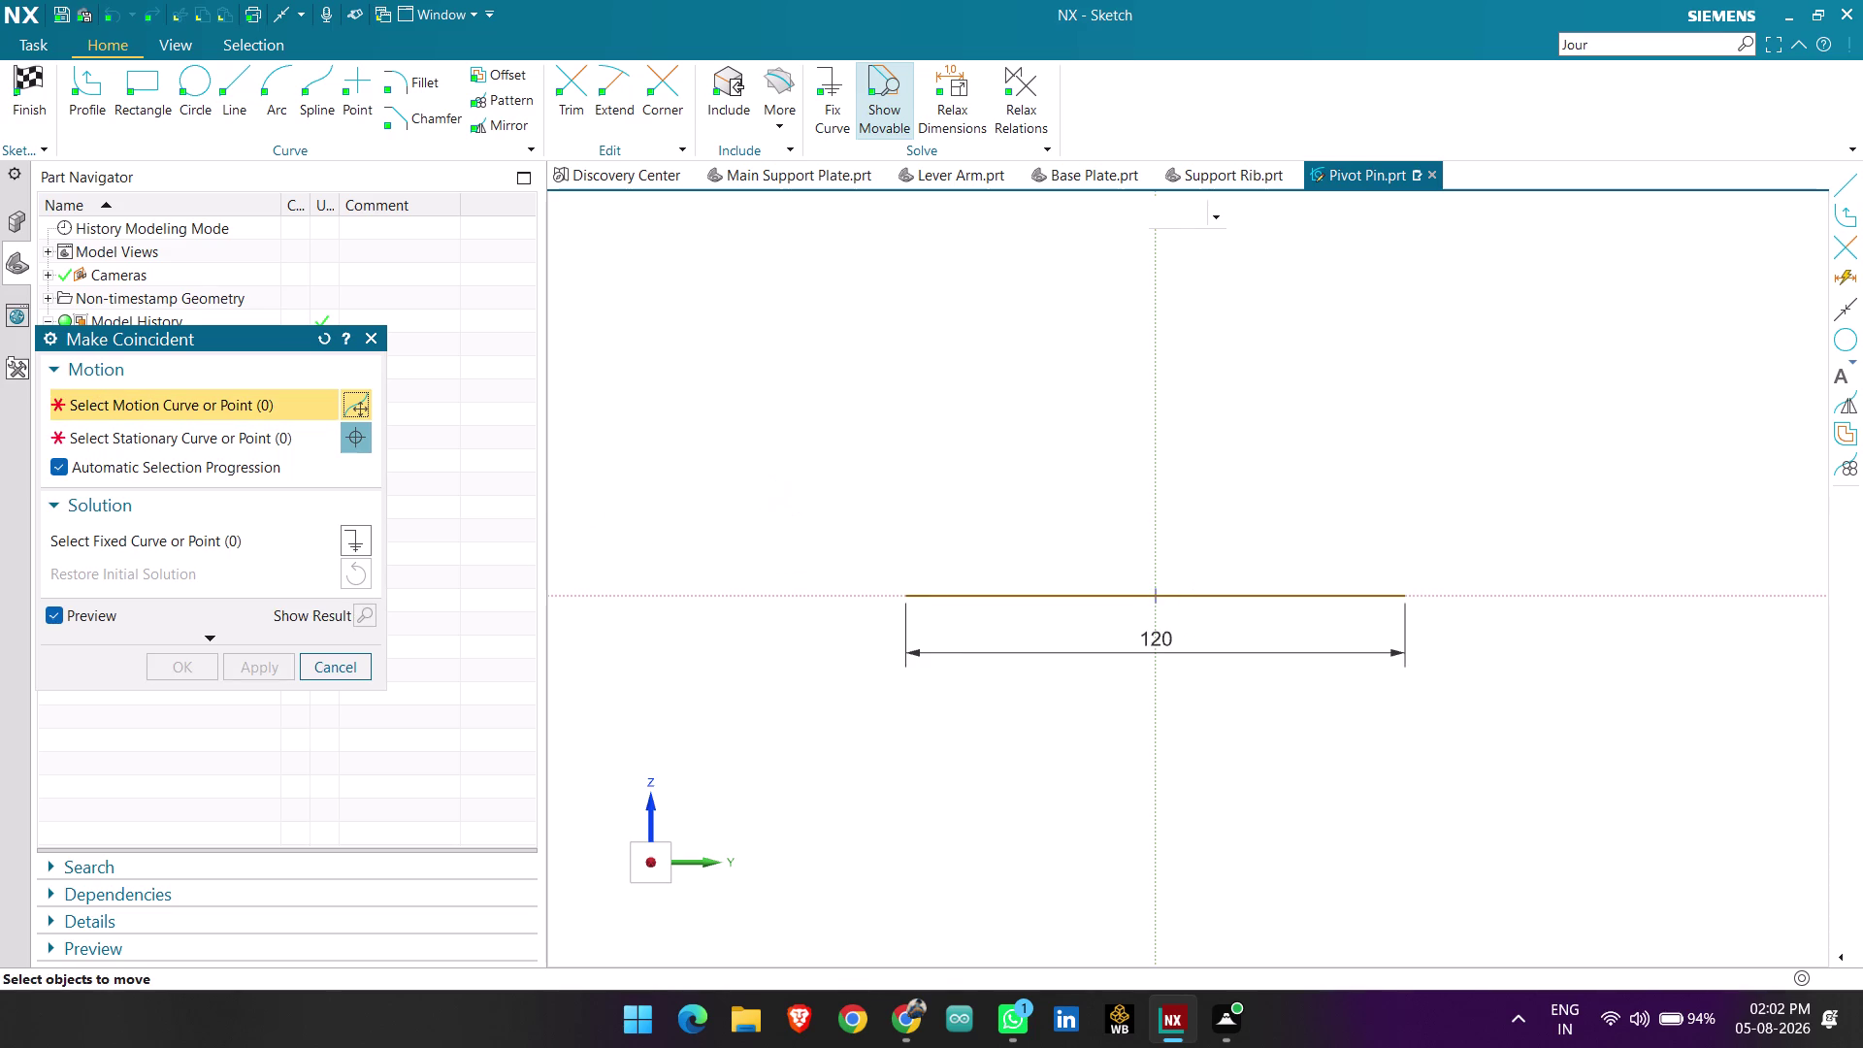
click(368, 343)
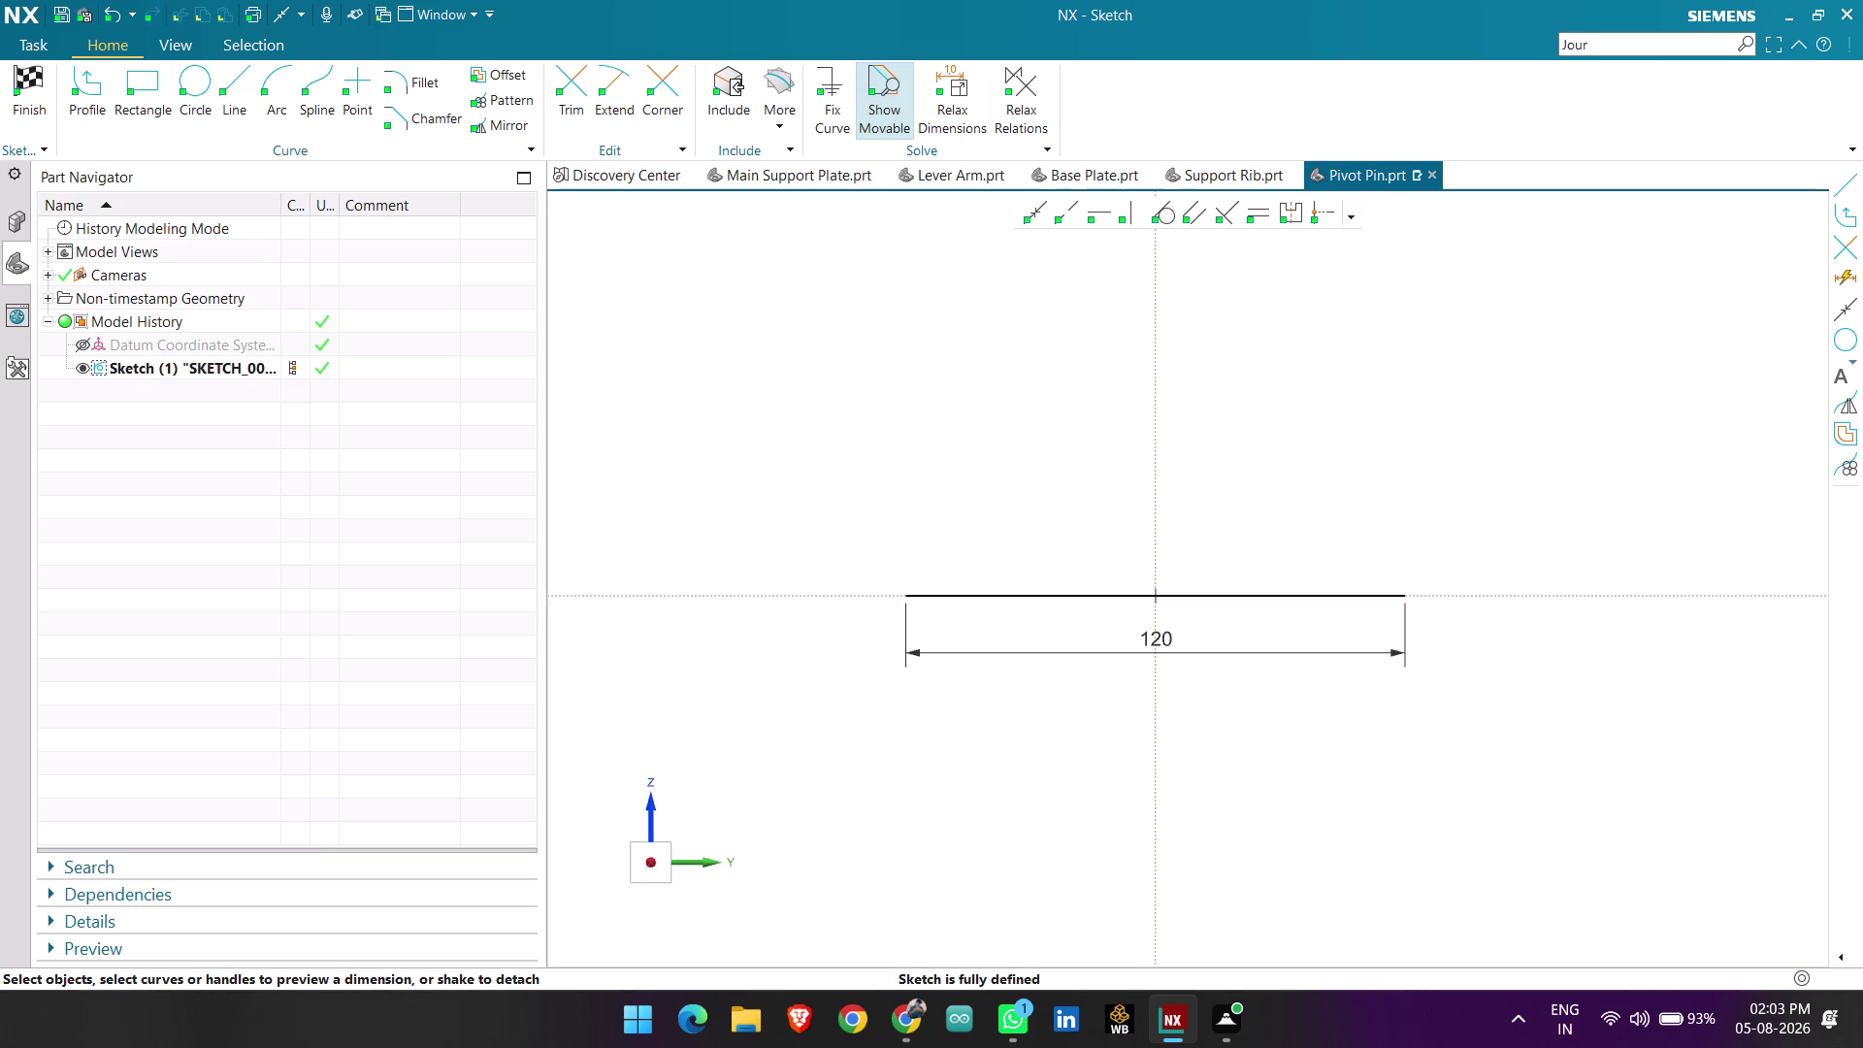
click(103, 105)
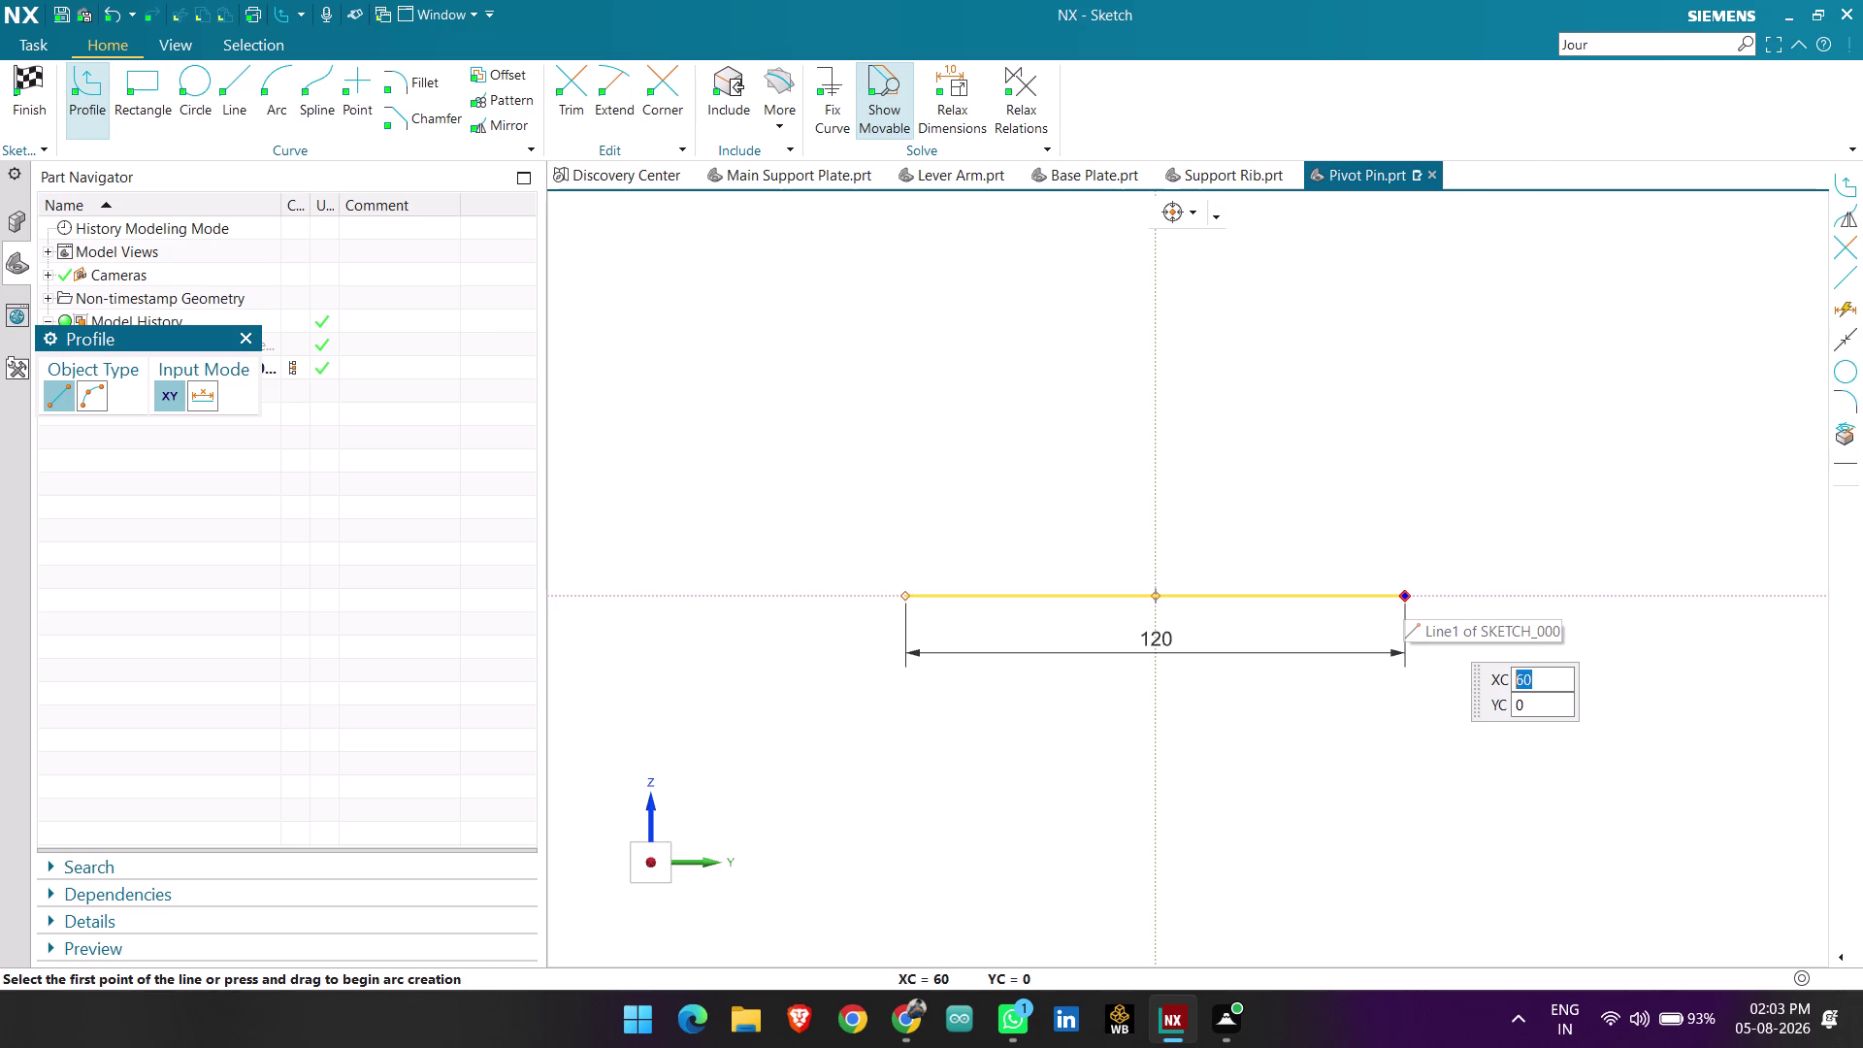
Start the profile at the 120 mm line's right endpoint, heading upward.
click(1403, 594)
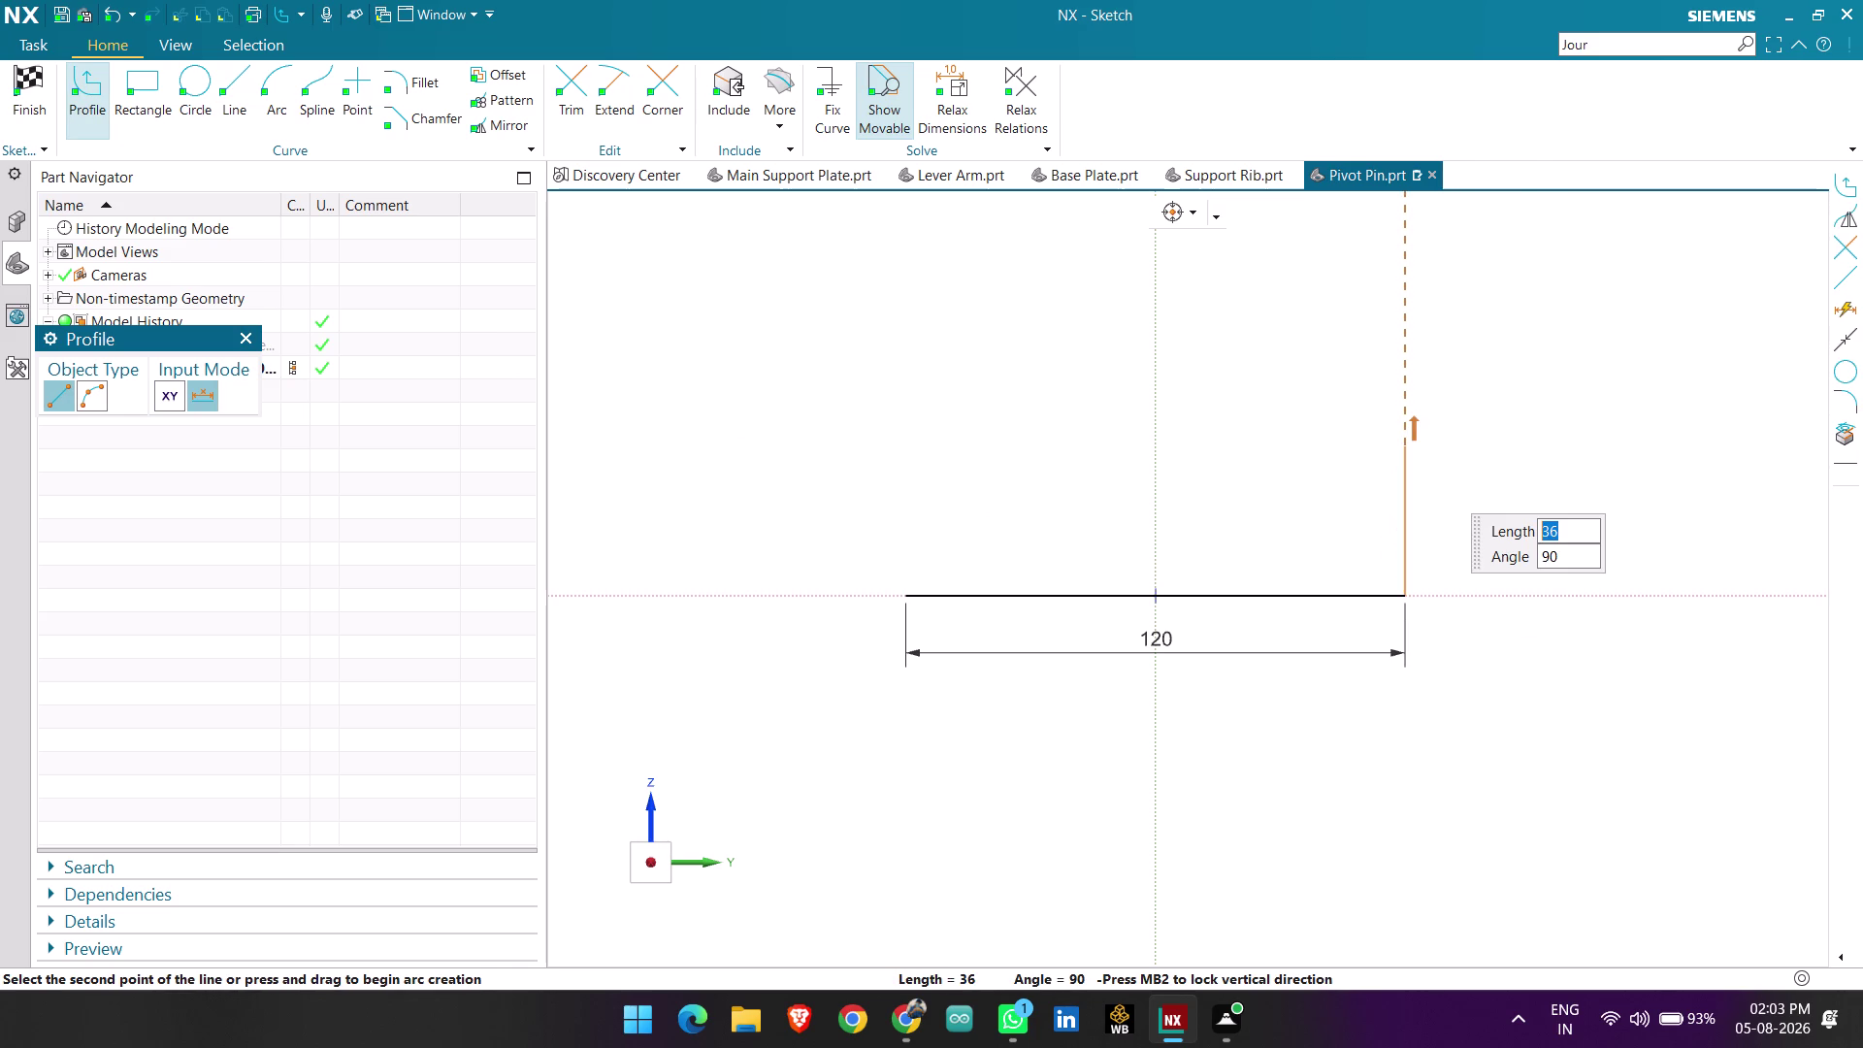